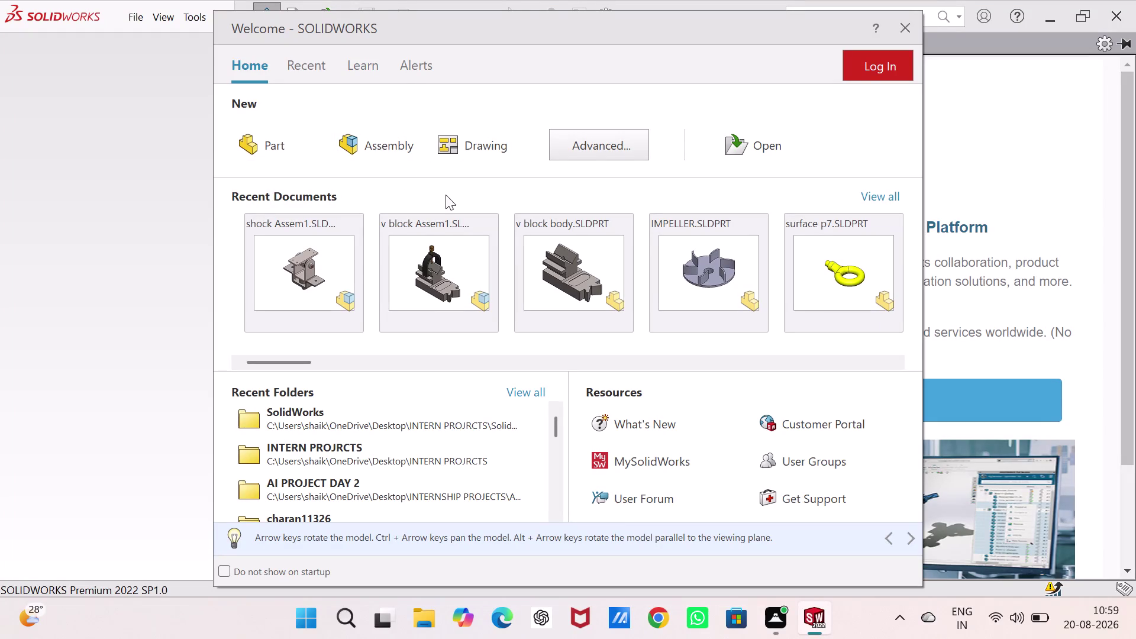
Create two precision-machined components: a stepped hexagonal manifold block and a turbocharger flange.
Start a new part from the Part option in the Welcome dialog.
scroll(up, 3)
scroll(up, 3)
scroll(down, 3)
scroll(down, 3)
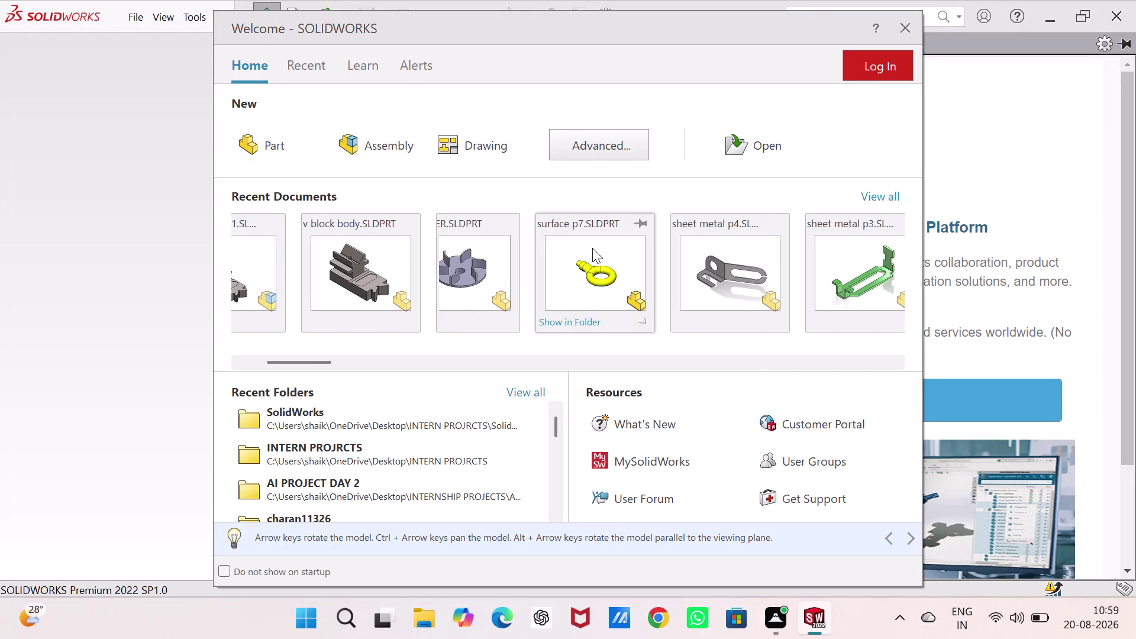
scroll(down, 3)
scroll(down, 3)
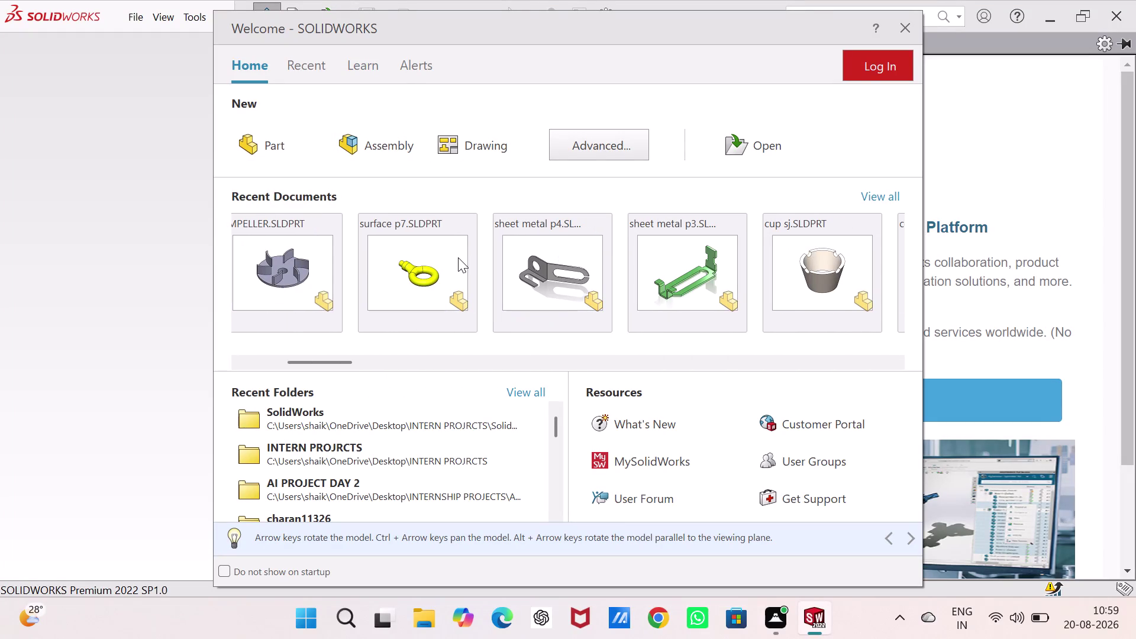
scroll(up, 3)
scroll(up, 3)
scroll(up, 3)
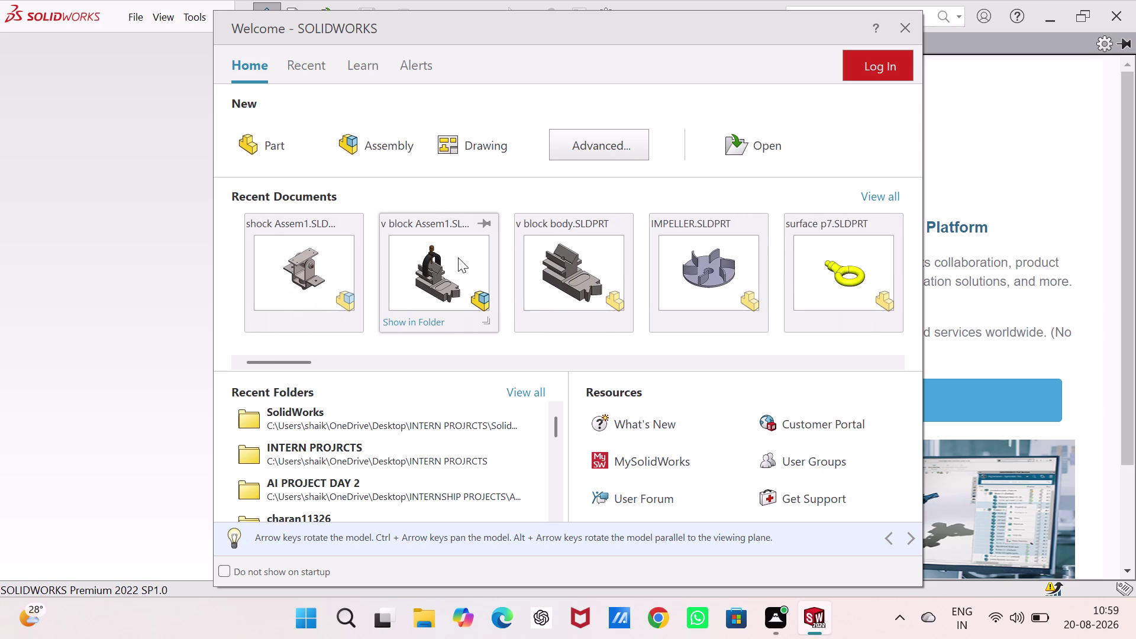
scroll(up, 3)
scroll(up, 3)
scroll(up, 3)
scroll(up, 3)
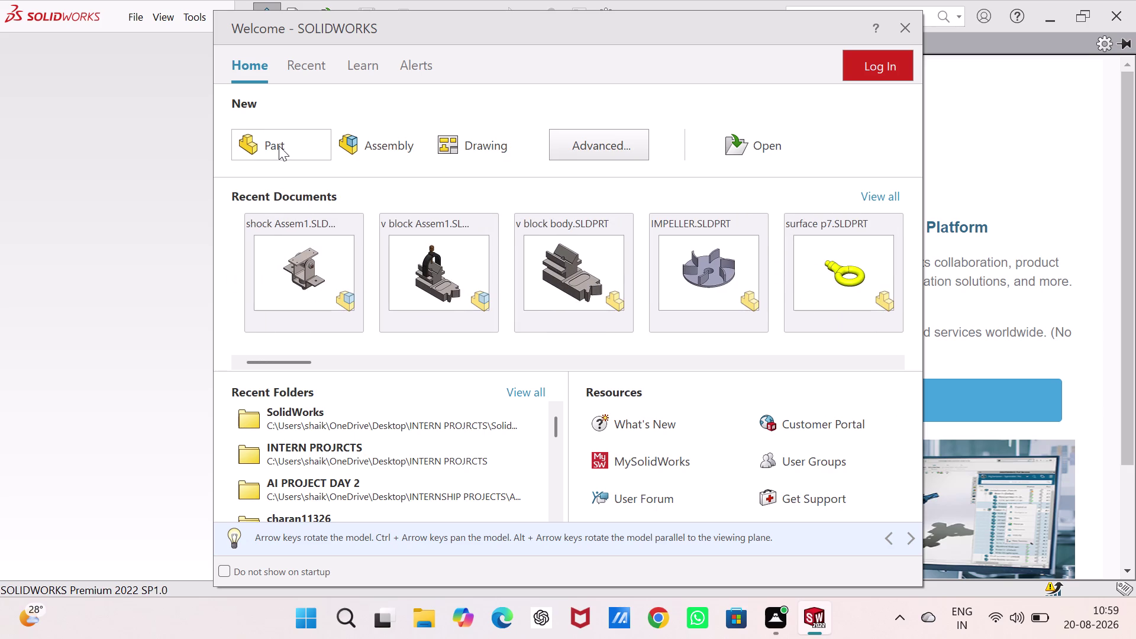
click(161, 162)
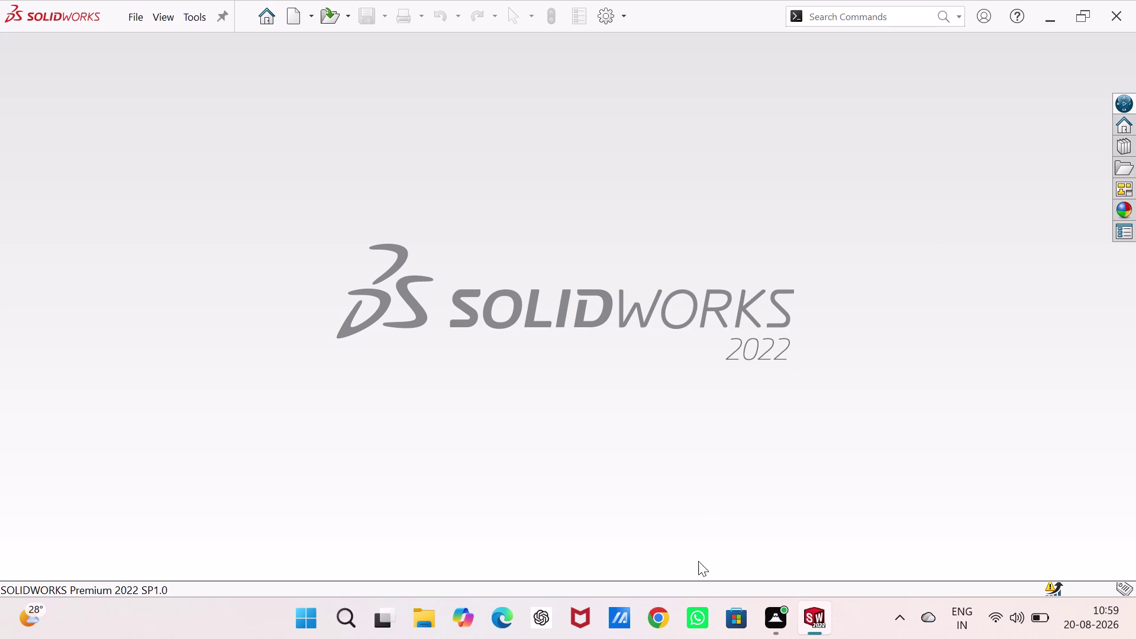
click(824, 536)
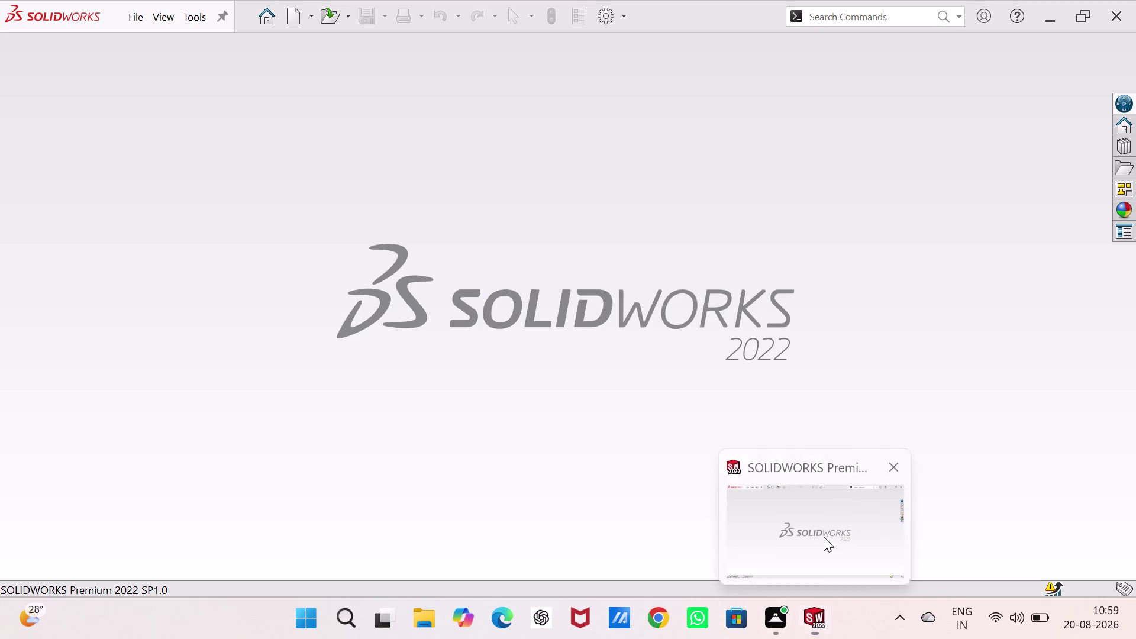
Create a new Part document, Part1, via File > New and show the Sketch tools.
click(136, 18)
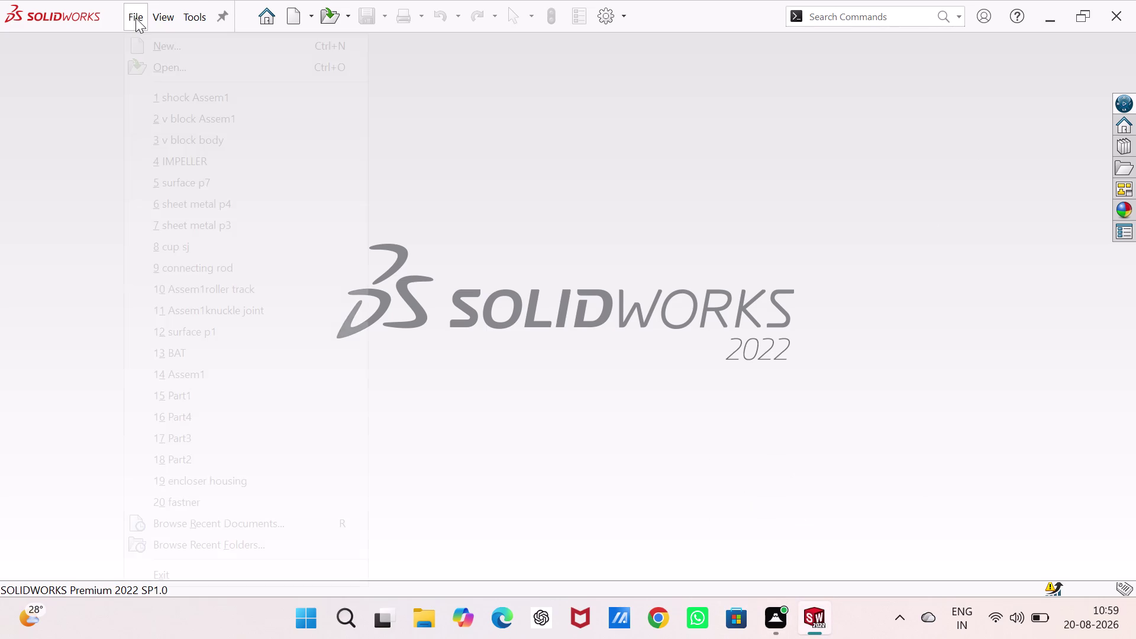
click(184, 51)
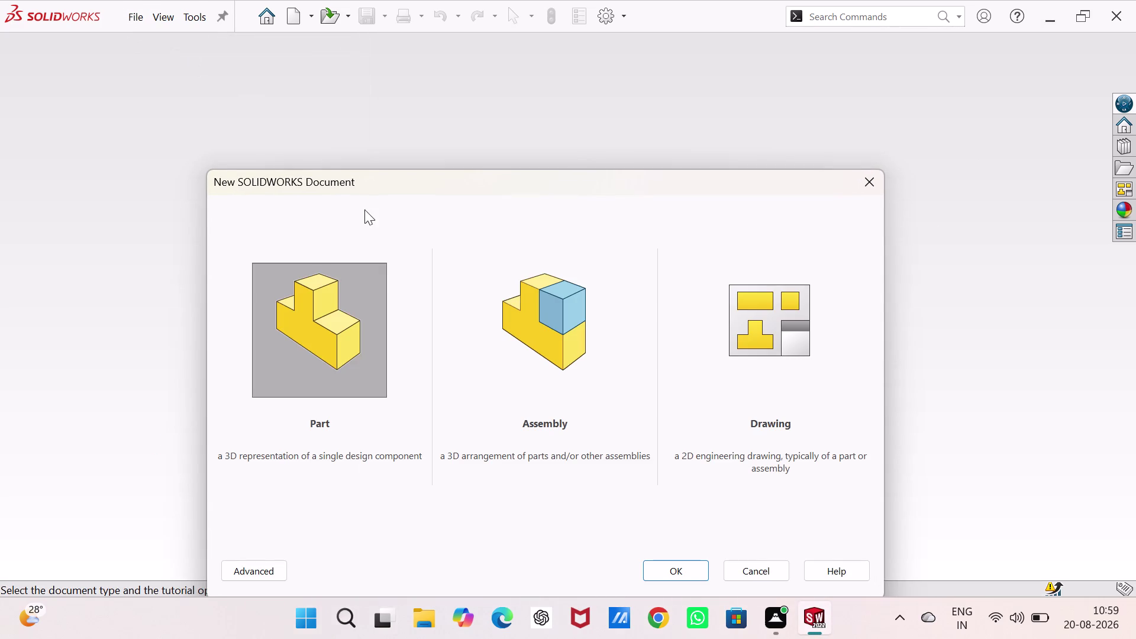
click(330, 309)
click(329, 313)
click(656, 564)
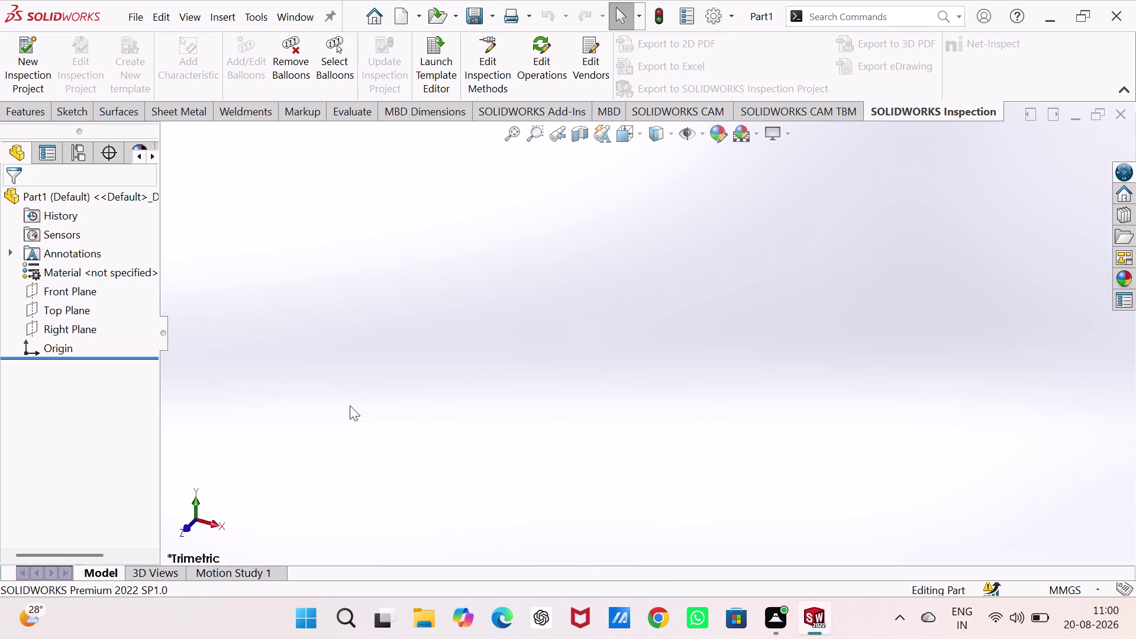
click(79, 111)
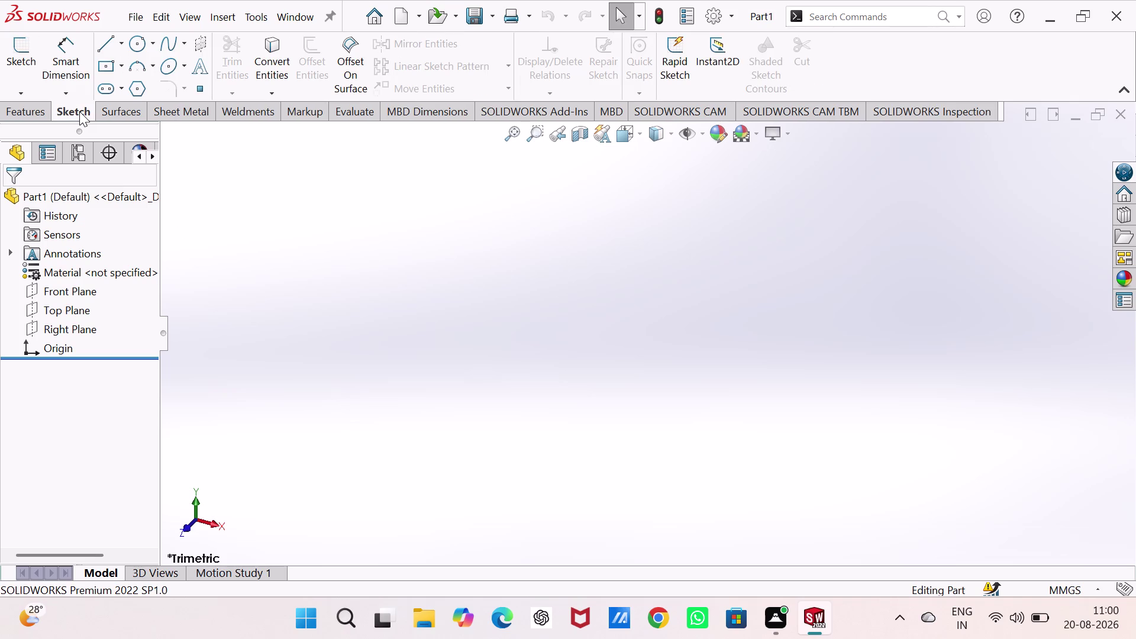
Pick Top Plane in the FeatureManager design tree as the sketch plane.
click(84, 329)
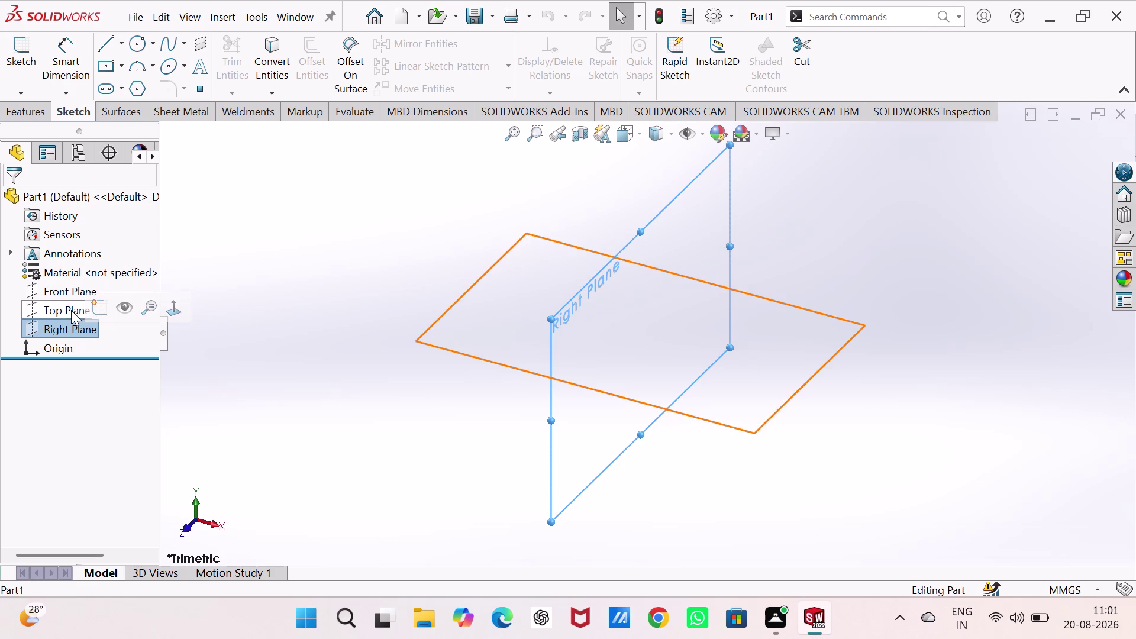
click(70, 311)
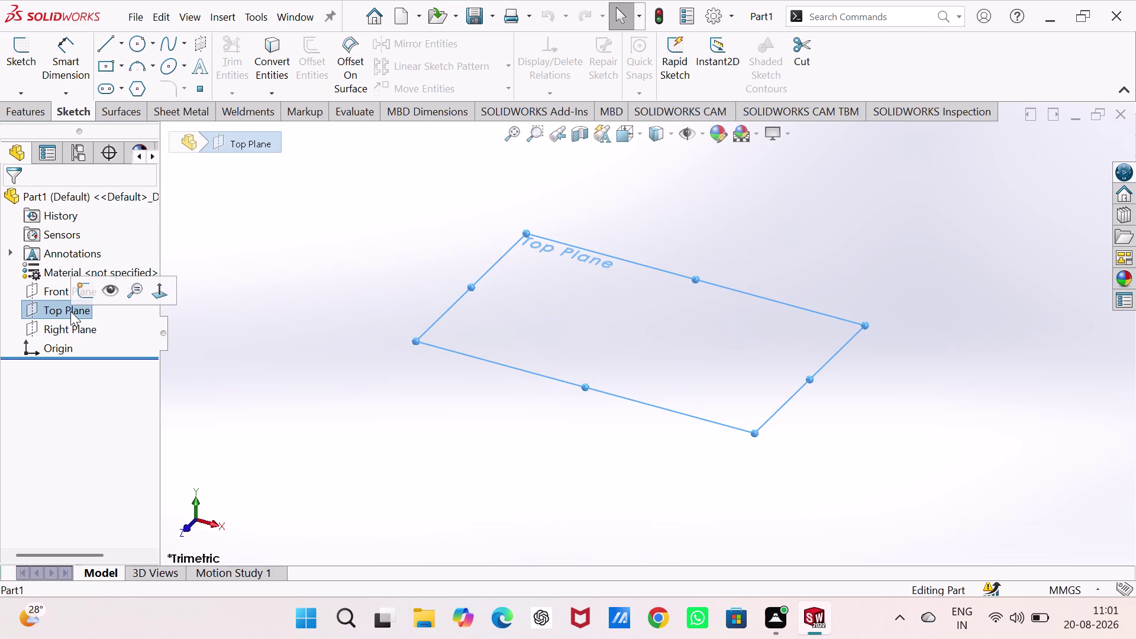